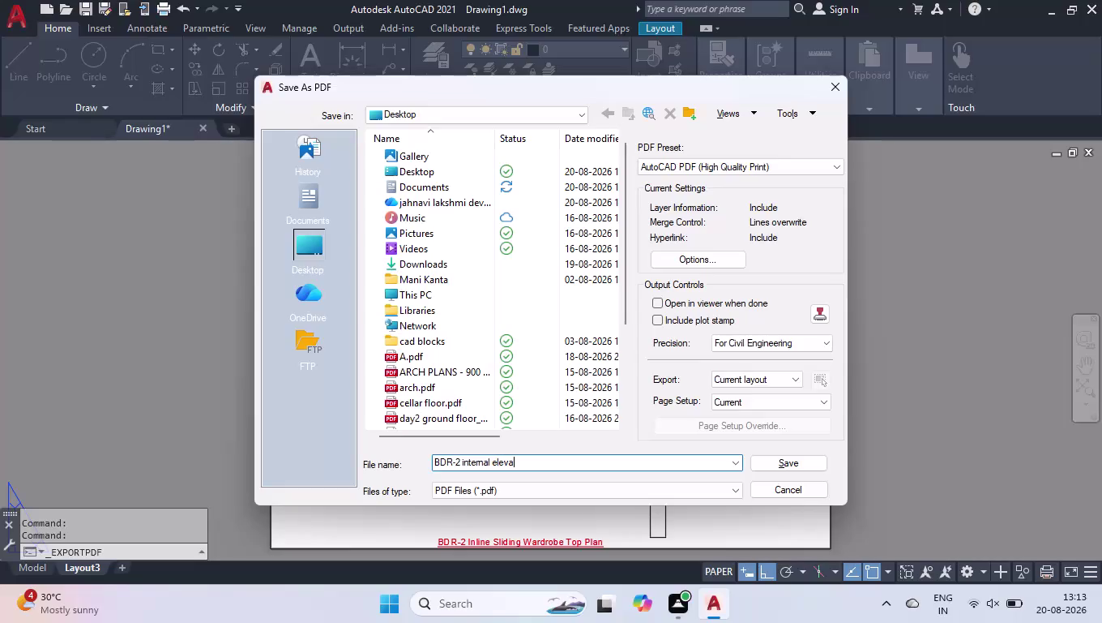
Save the layout to the Desktop as the PDF 'BDR-2 internal elevation'.
key(Return)
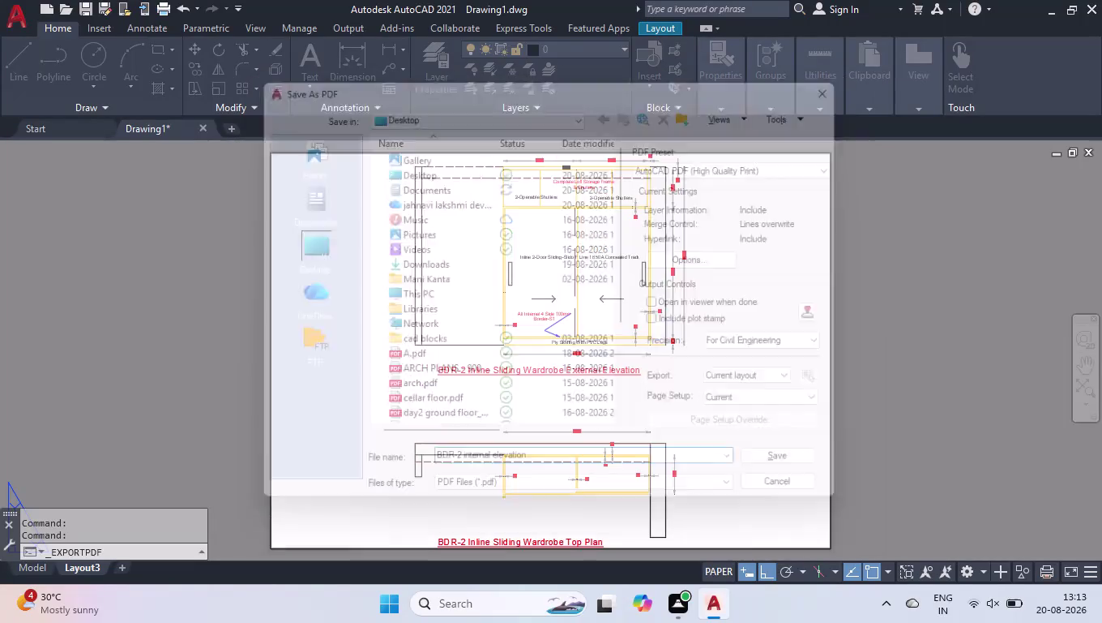